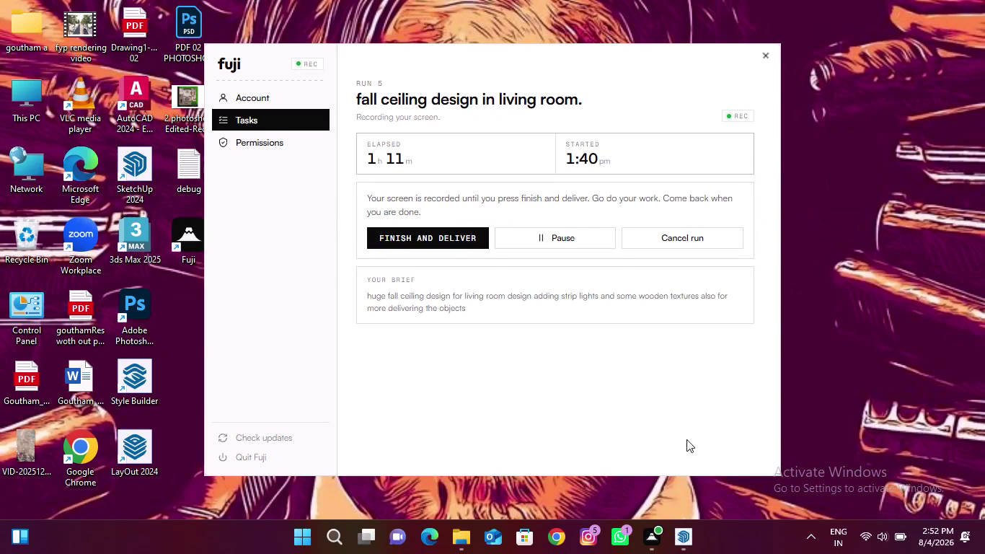
Bring SketchUp 2024's blank Untitled model and its Enscape Extension Errors dialog to the front.
click(683, 525)
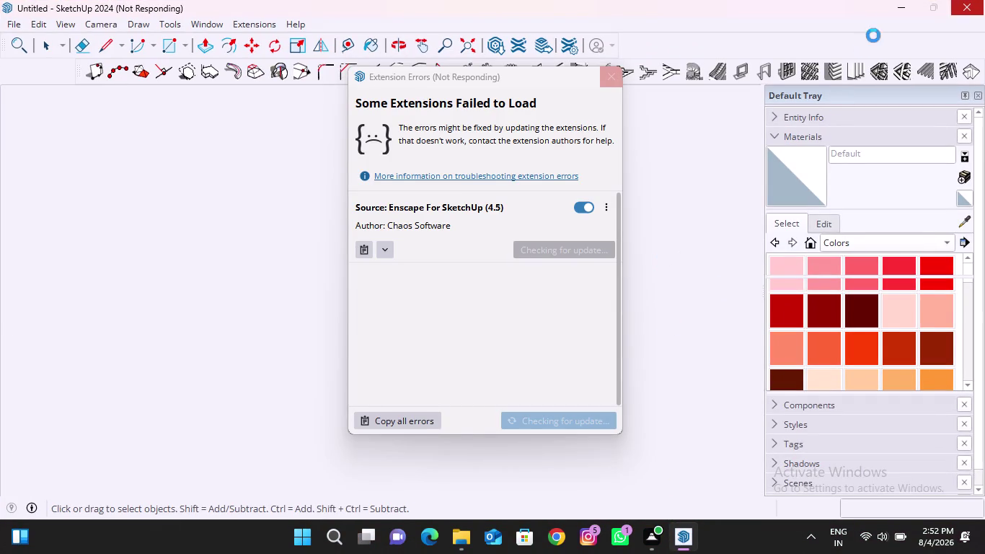